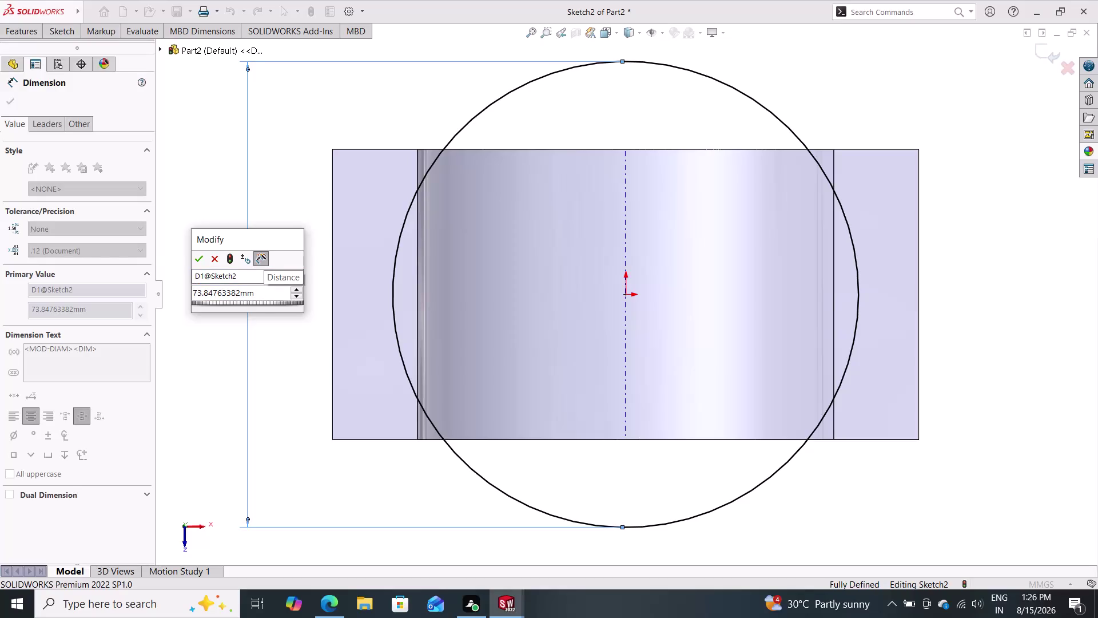
Replace the circle's current diameter value with 54 mm in the Modify dialog.
drag(258, 291, 189, 292)
text(5)
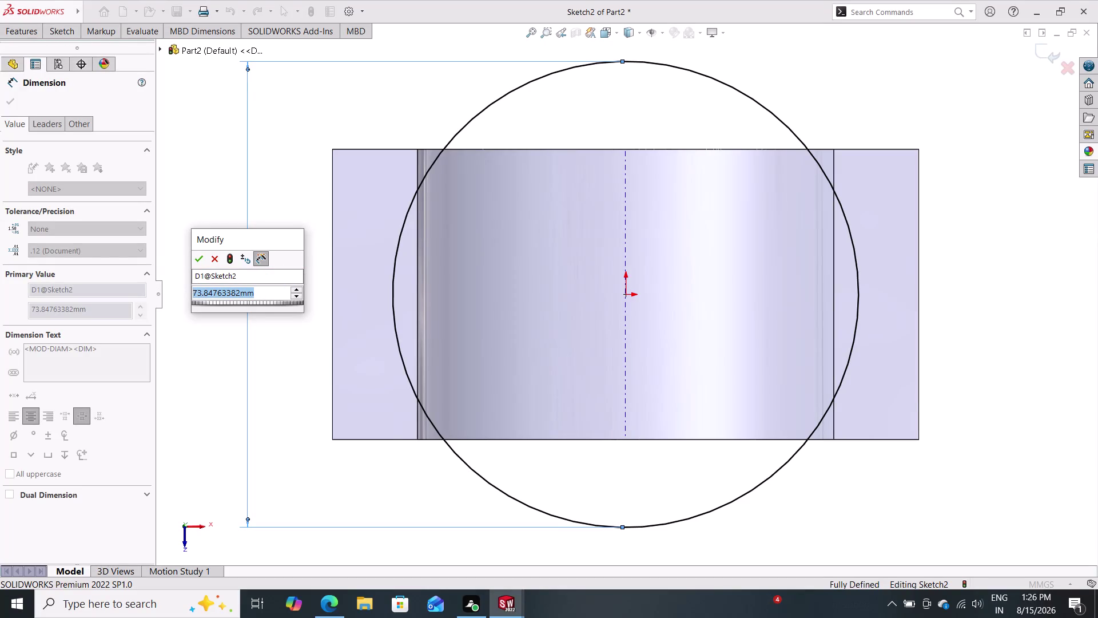
text(4)
key(Return)
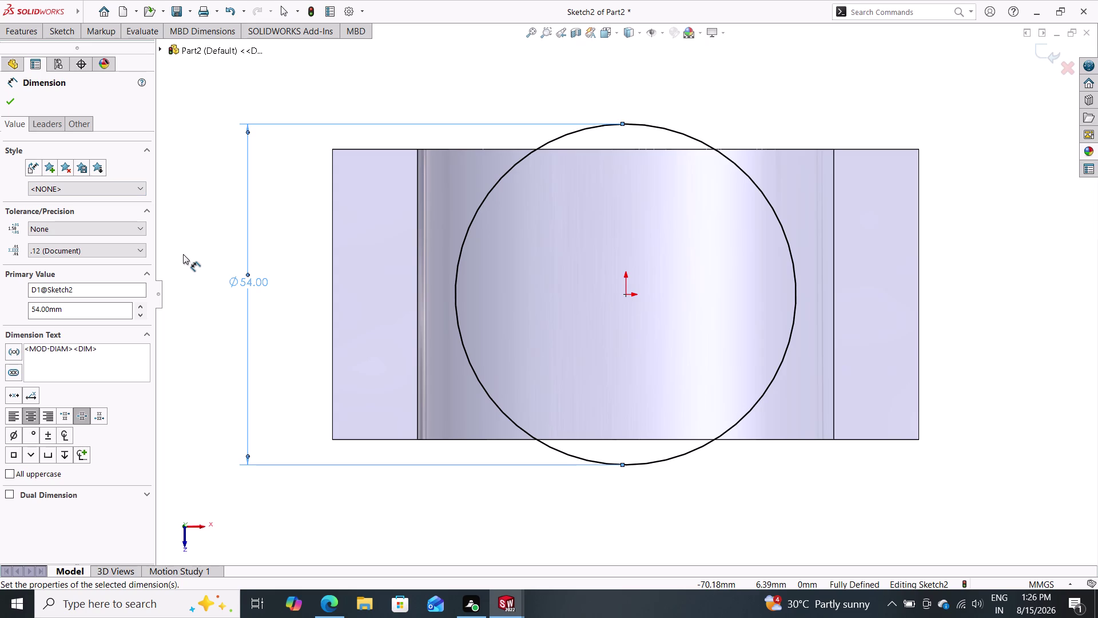
double_click(242, 279)
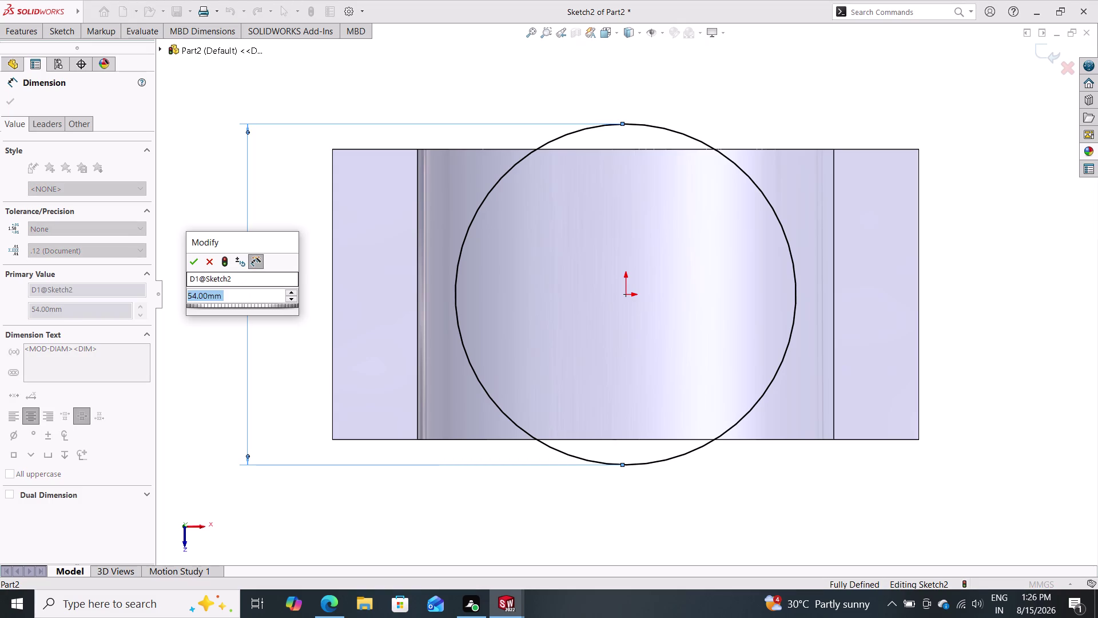
Enter the expression 17+17 as the circle's diameter, giving 34 mm.
text(17+)
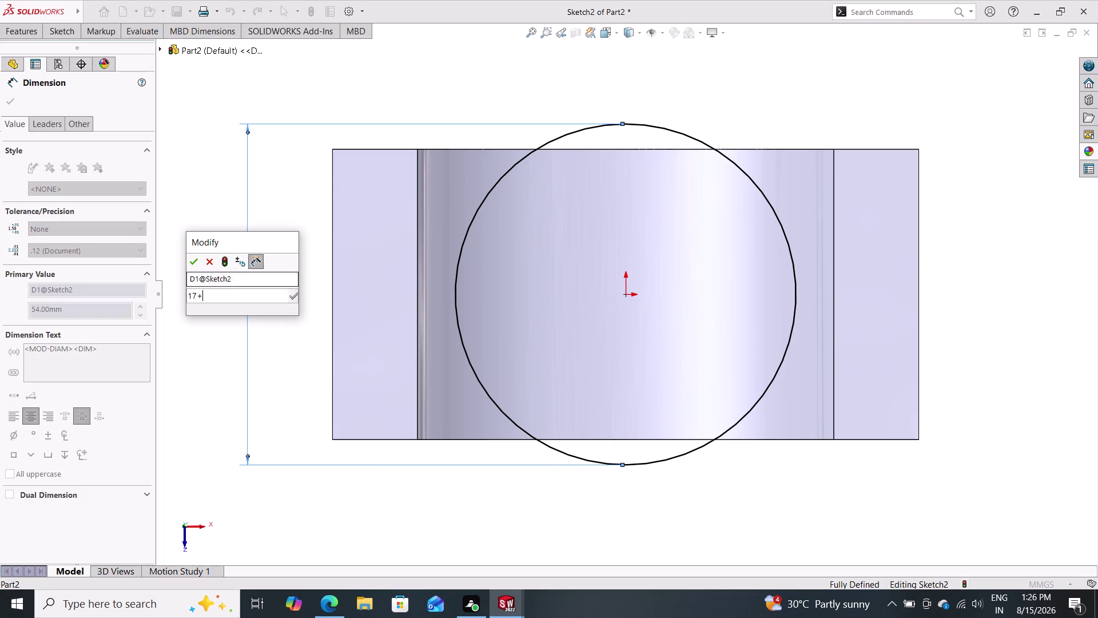
text(17)
key(Return)
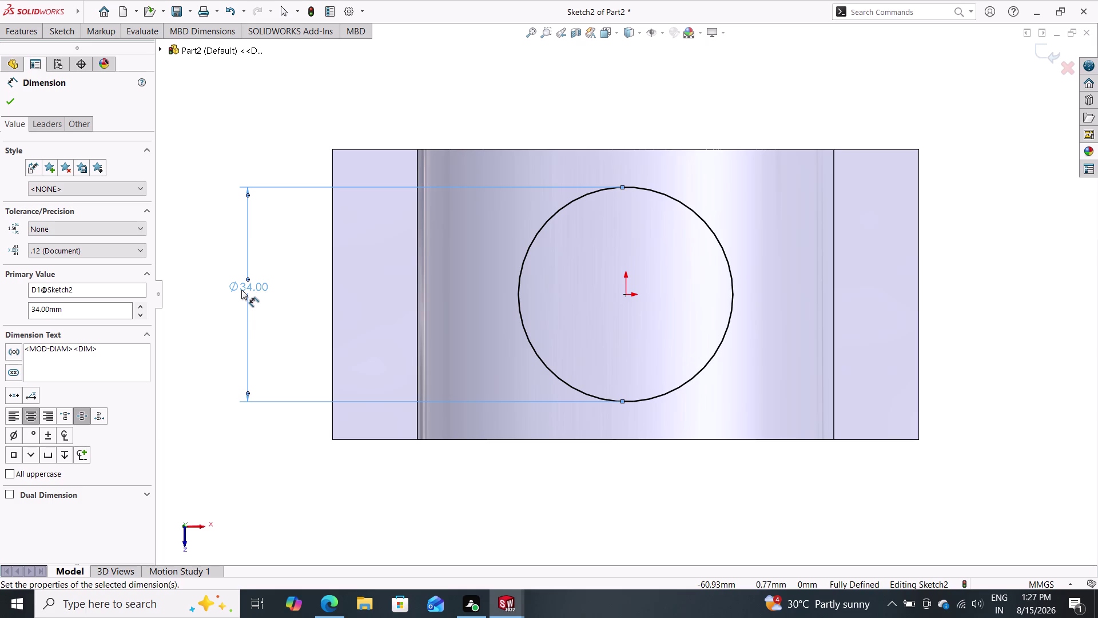
double_click(242, 290)
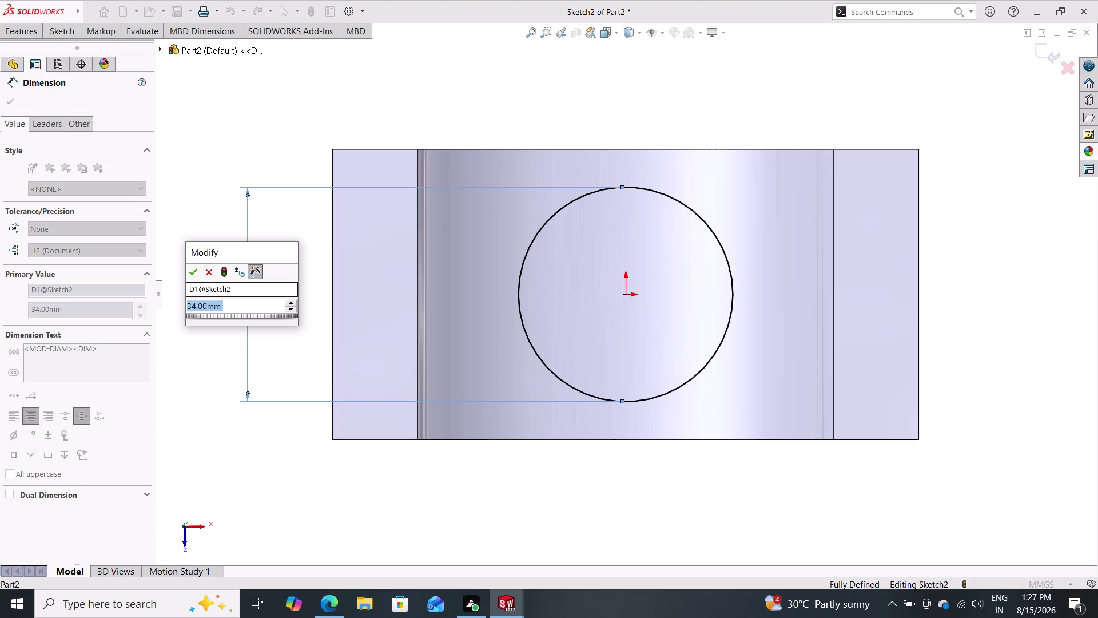
Enter the expression 54+54 as the circle's diameter, making it 108 mm.
text(54+54)
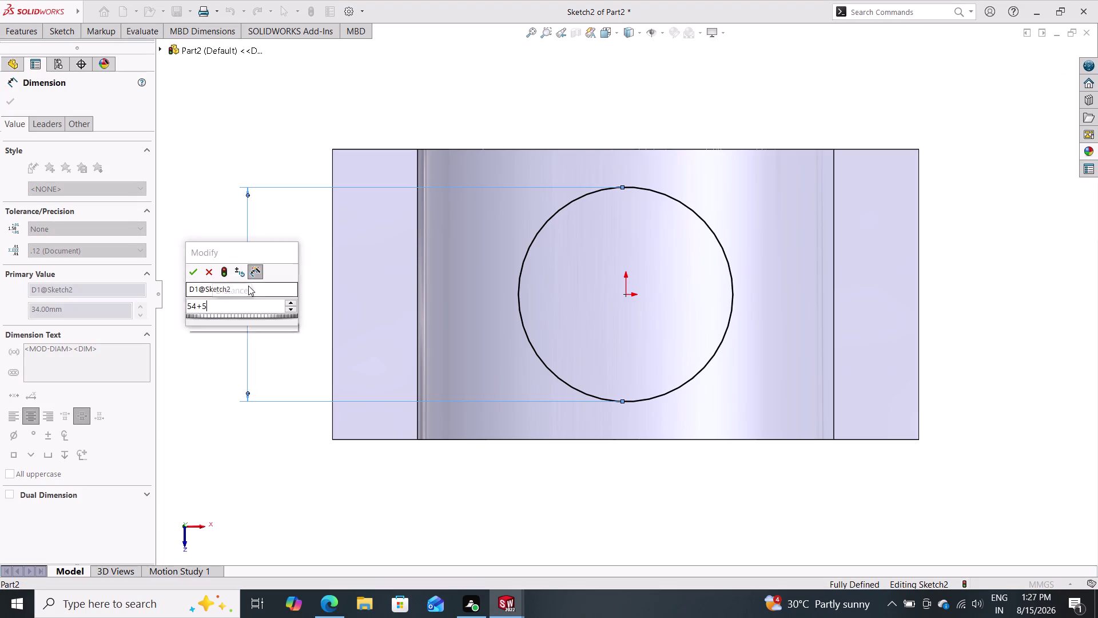
key(Return)
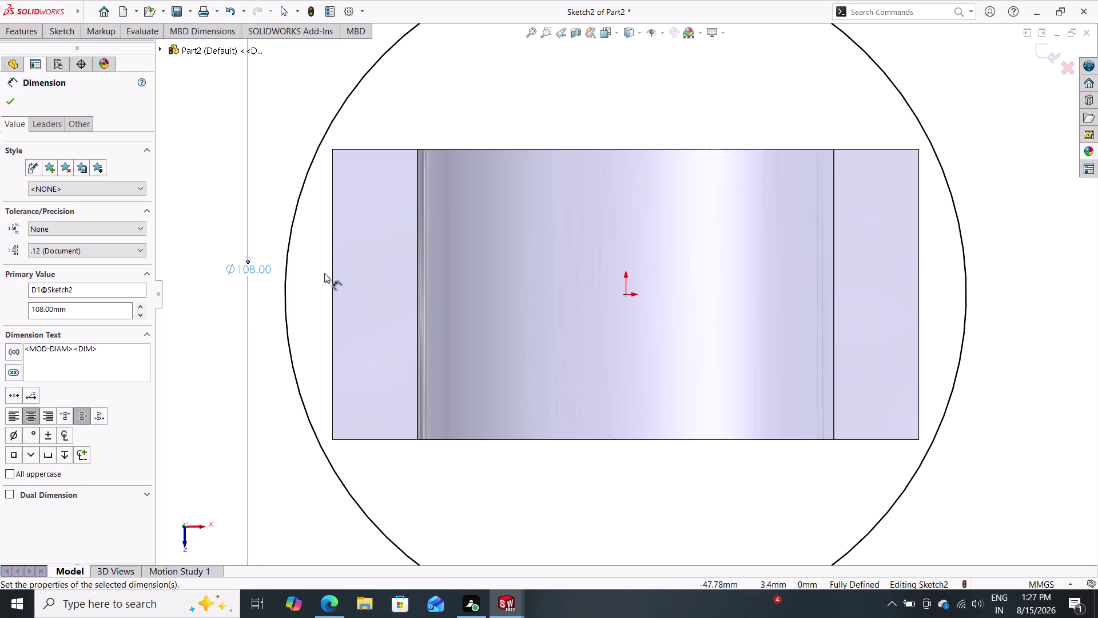
scroll(down, 3)
scroll(up, 3)
scroll(up, 3)
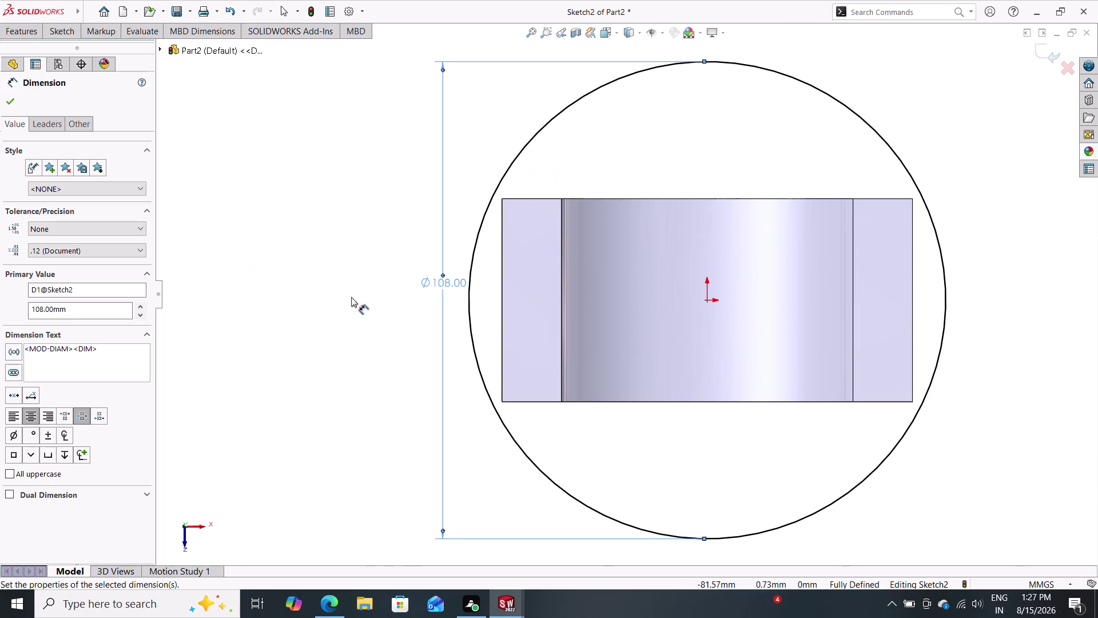